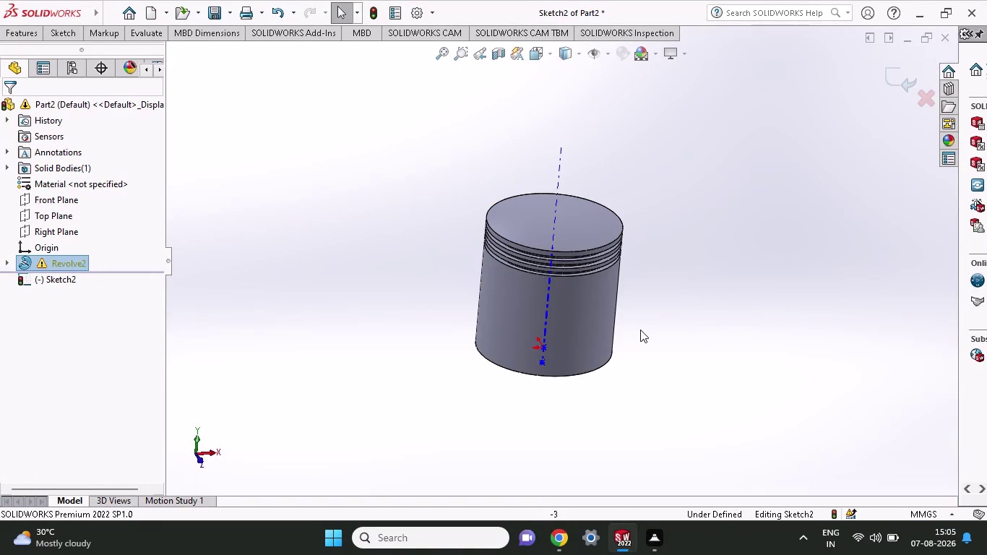
Orbit the piston to a low angle showing its hollow underside and top ring grooves.
middle_drag(633, 327, 620, 154)
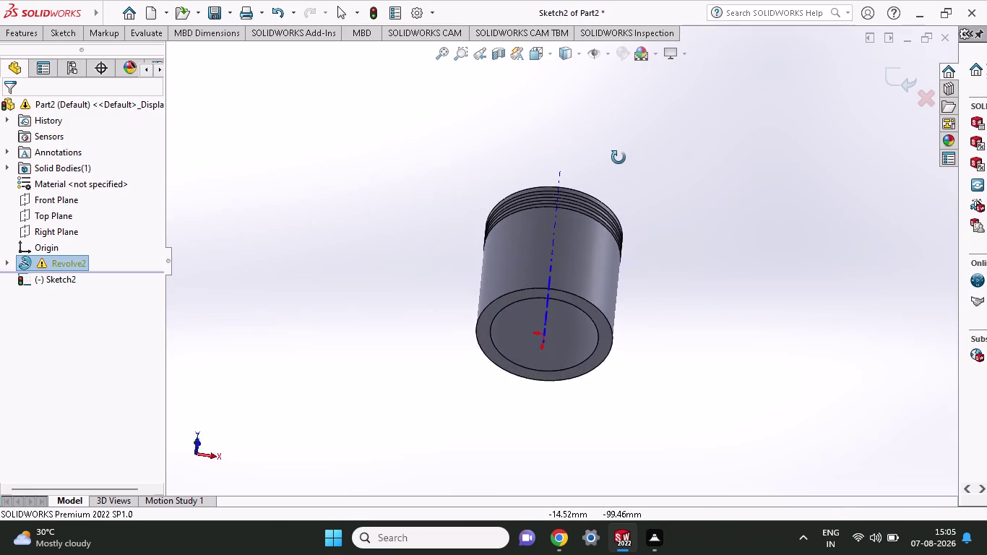
middle_drag(620, 155, 614, 296)
middle_drag(617, 314, 610, 240)
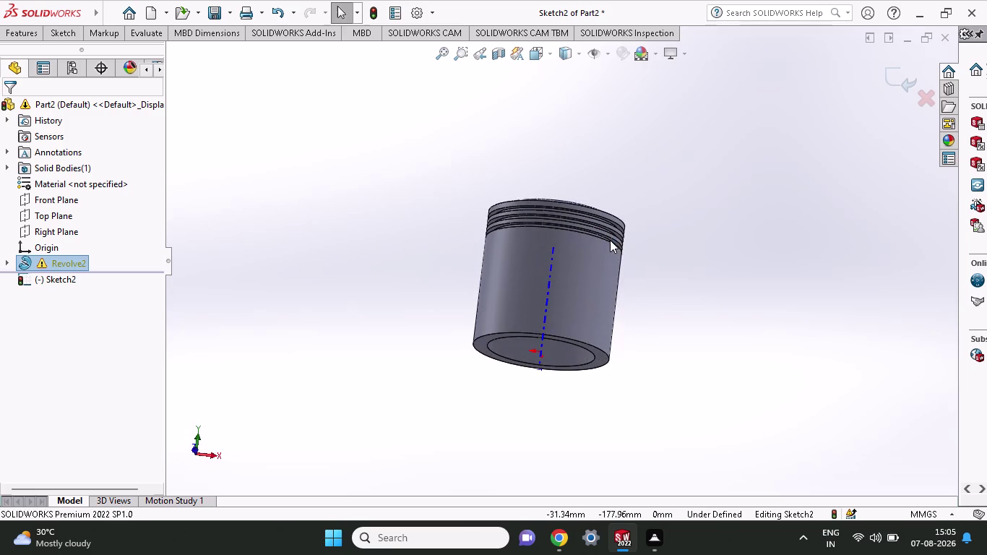